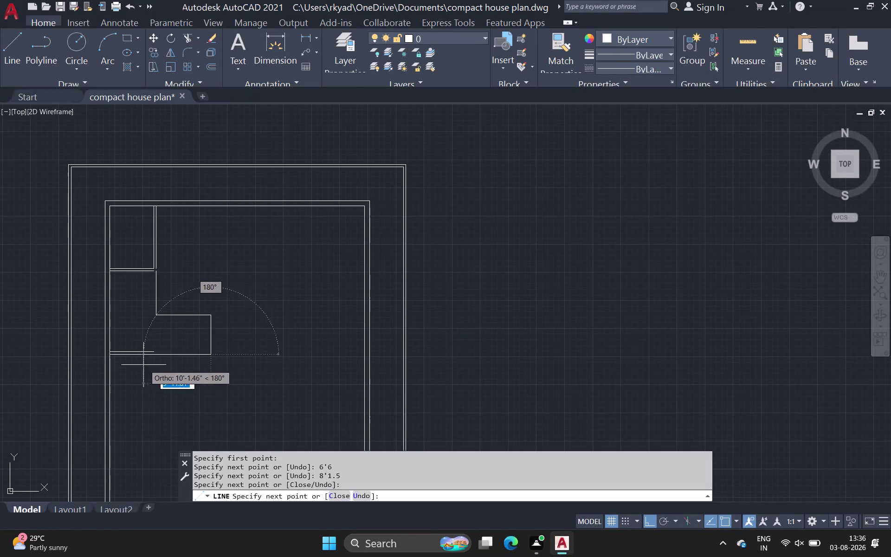
Finish the wall line below the L-shaped room, then cancel a second line started at the left wall.
click(152, 357)
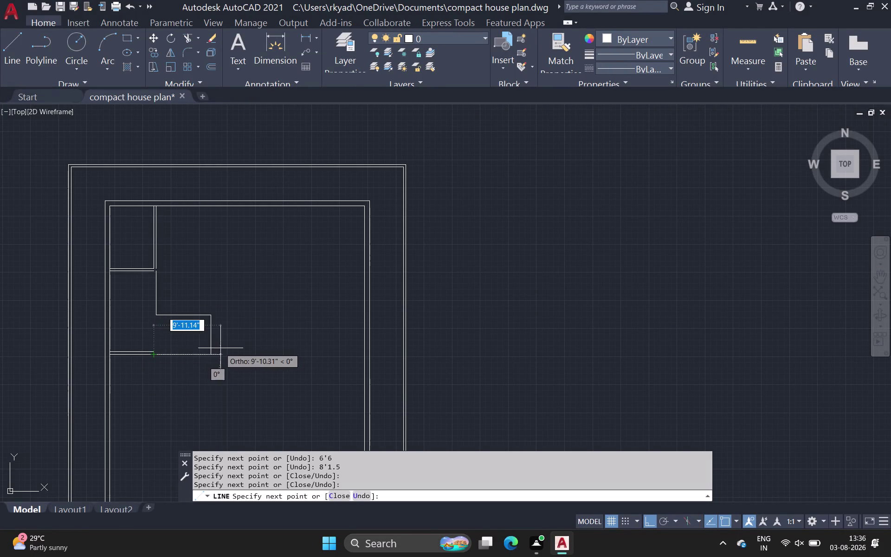
key(space)
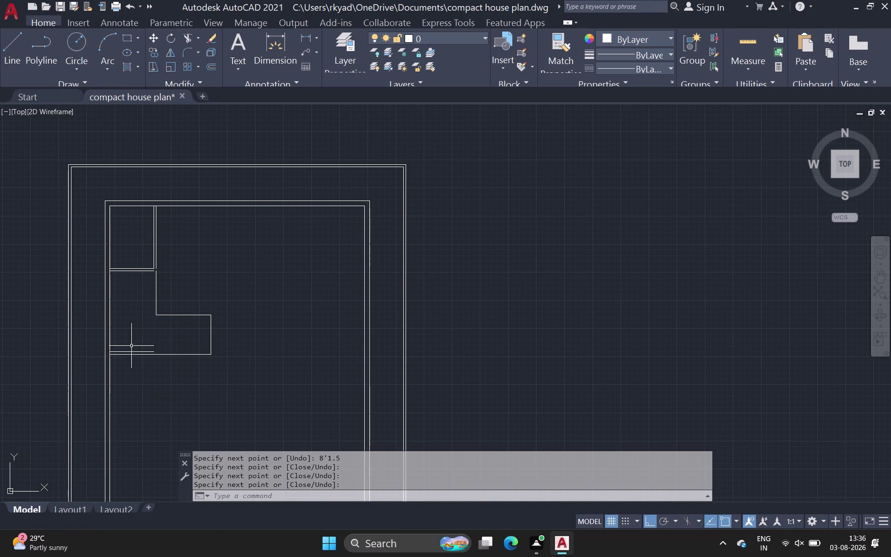
key(space)
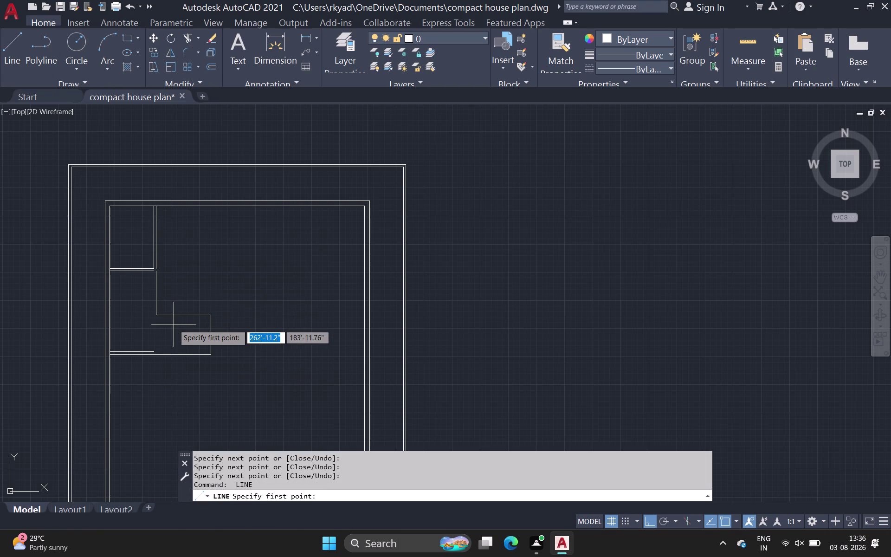
click(152, 349)
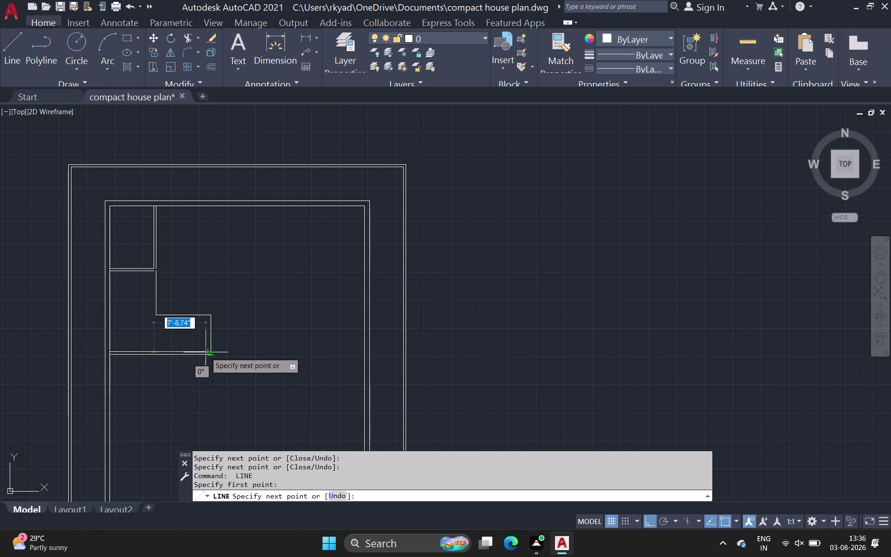
scroll(up, 3)
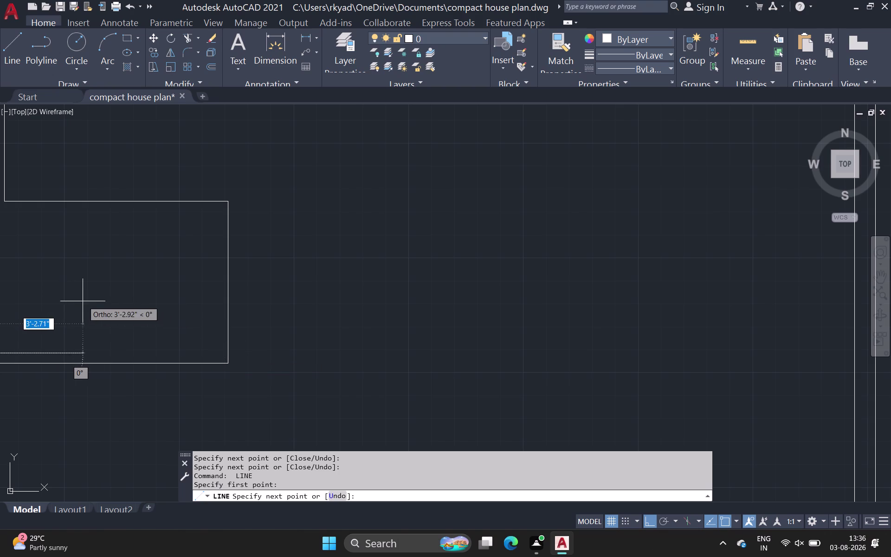
scroll(down, 3)
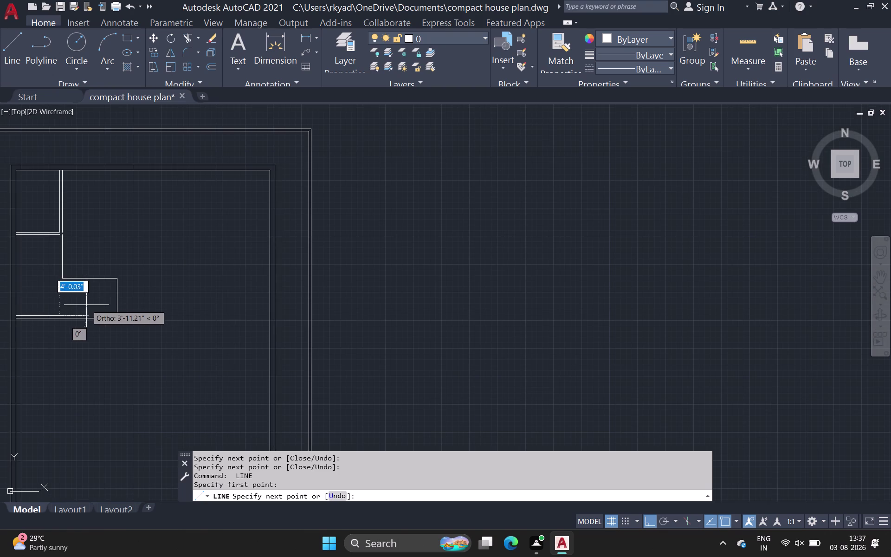
key(Escape)
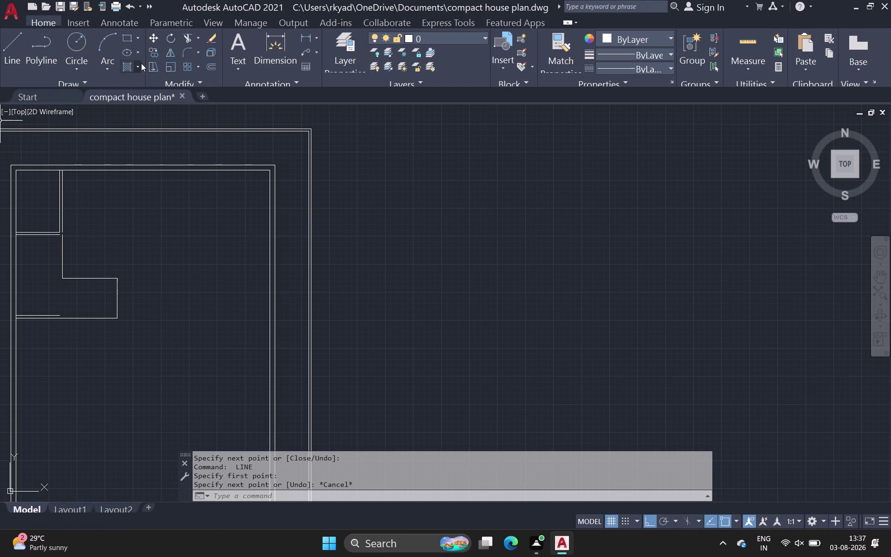
click(207, 65)
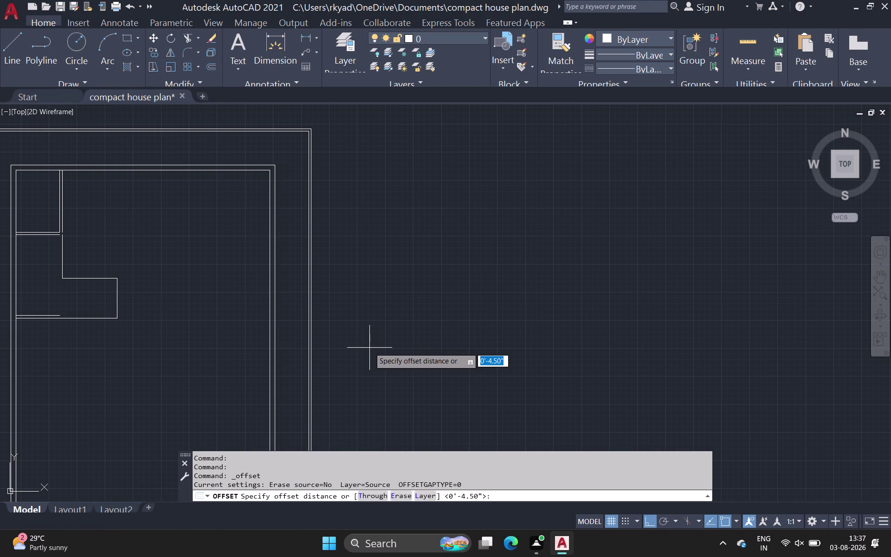
Offset the L-room's bottom and right edges by 9 inches, then undo both copies.
text(9)
key(space)
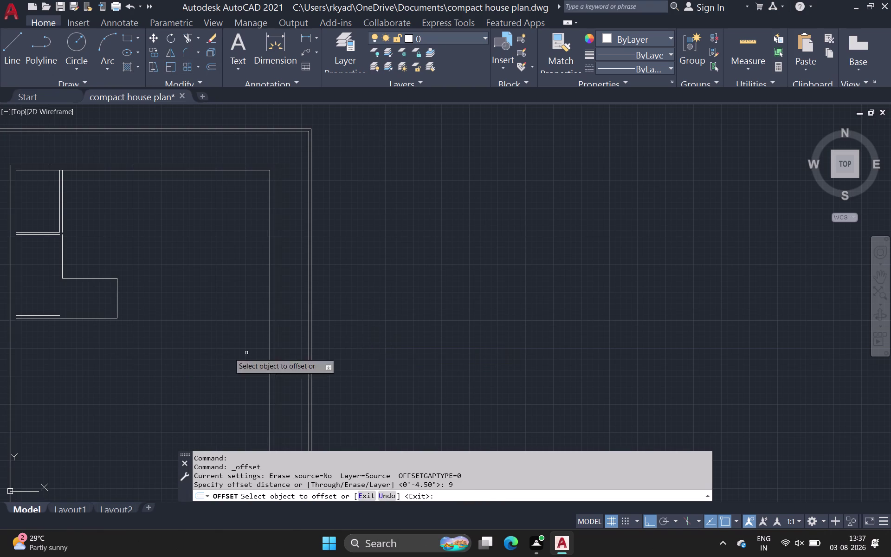
click(90, 318)
click(92, 310)
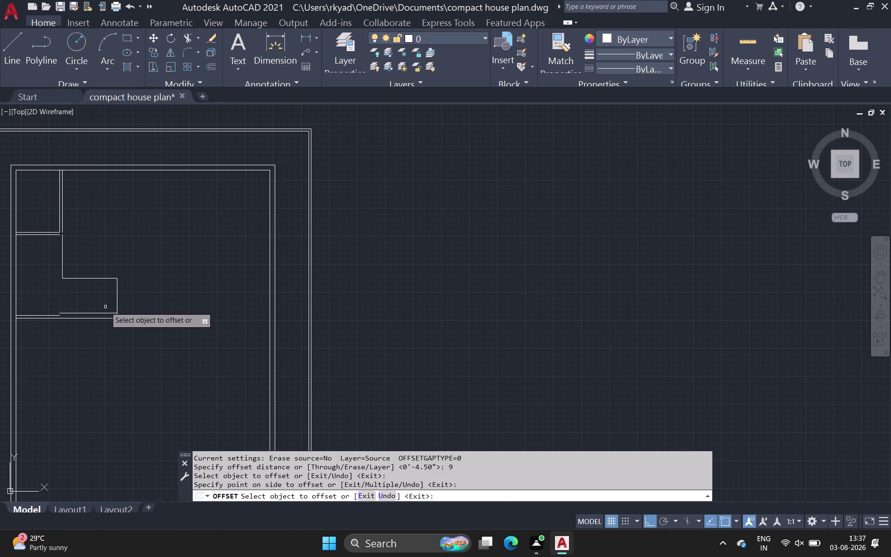
click(118, 296)
click(111, 297)
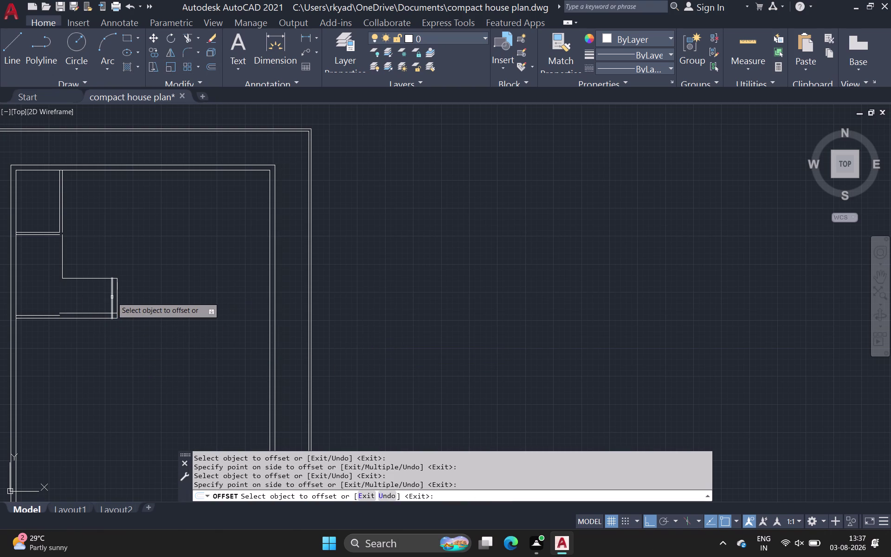
key(ctrl+z)
key(ctrl+z)
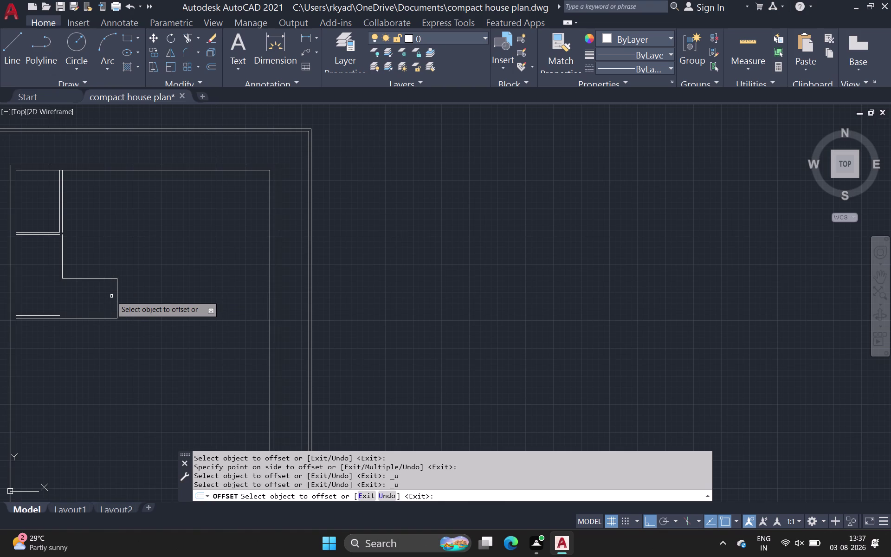
Offset the L-room's inner vertical, top, right and bottom edges and the short left line 9 inches.
click(63, 249)
click(71, 255)
click(76, 277)
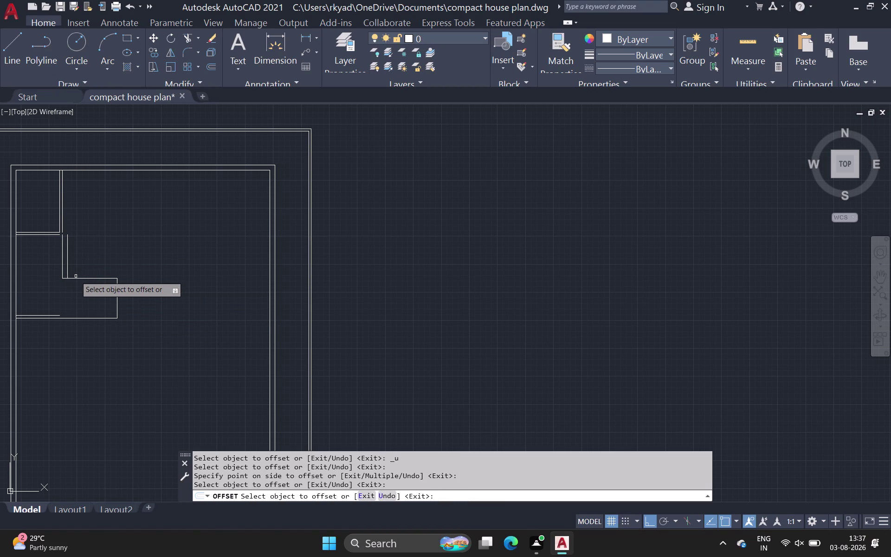
click(77, 278)
click(81, 269)
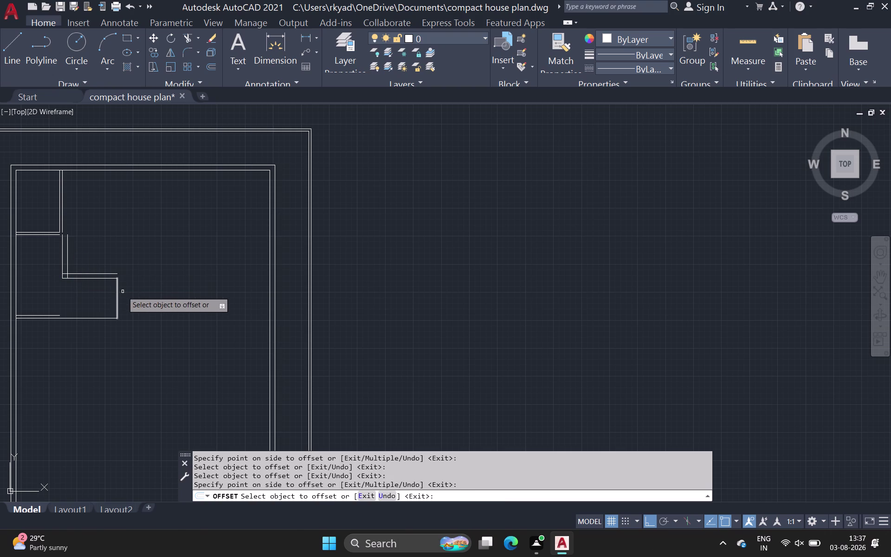
click(116, 293)
click(123, 293)
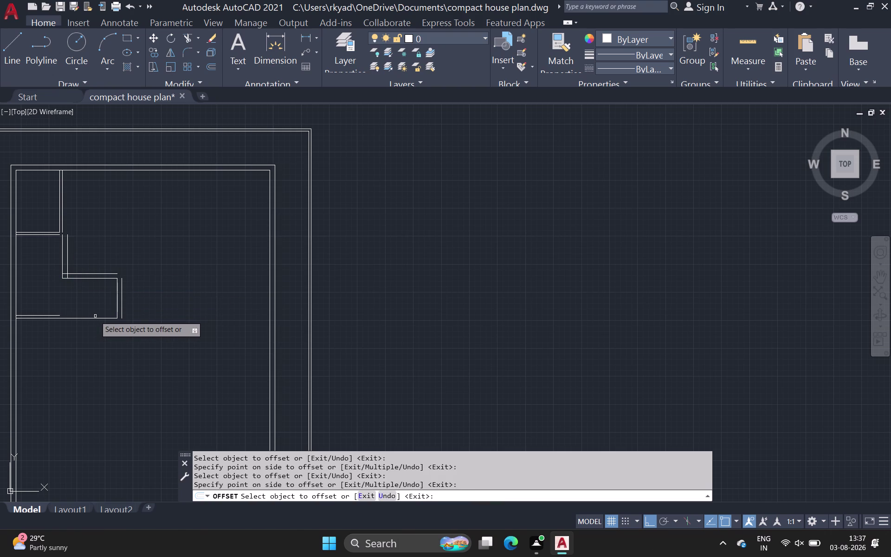
click(96, 317)
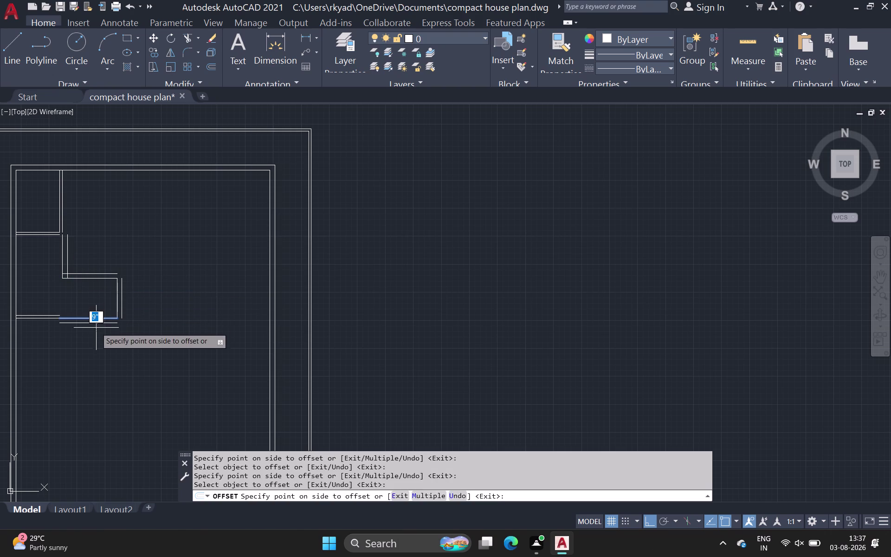
click(96, 329)
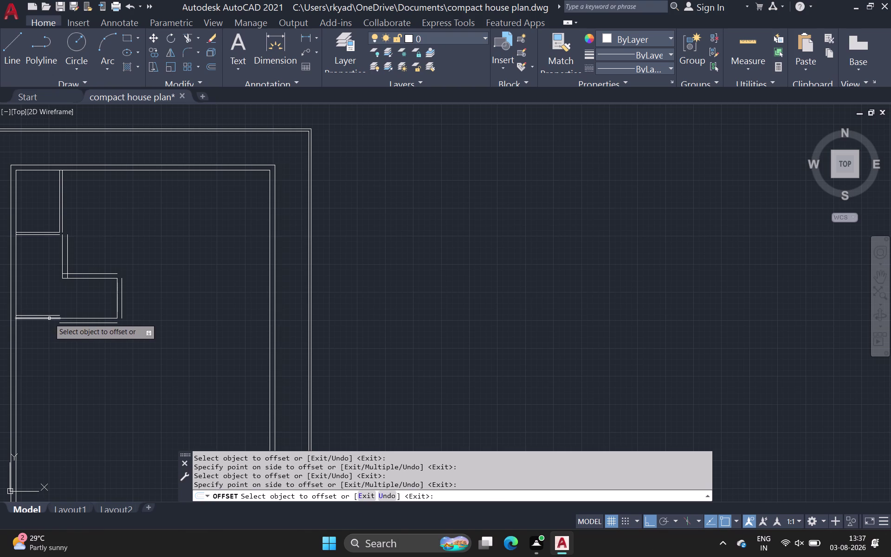
click(50, 318)
click(52, 328)
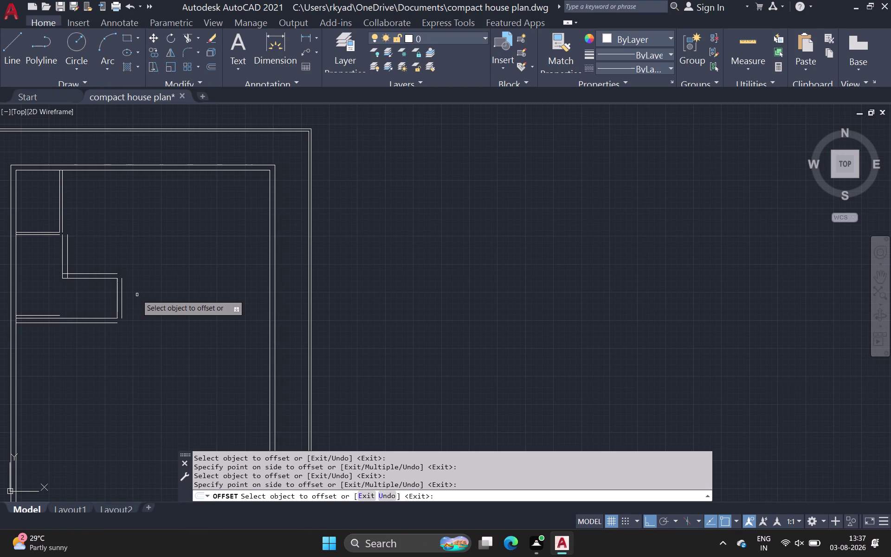
Copy the outer vertical wall line 6'6" to its right.
key(space)
key(space)
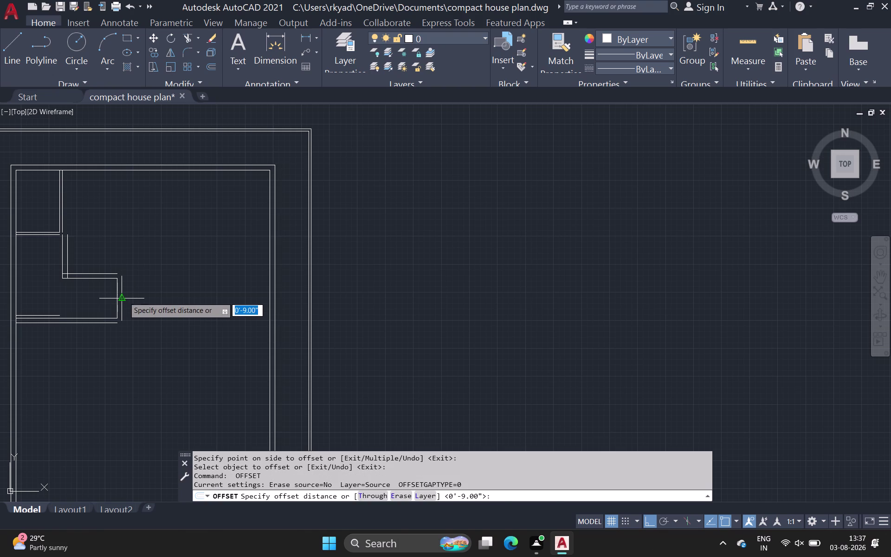
click(124, 296)
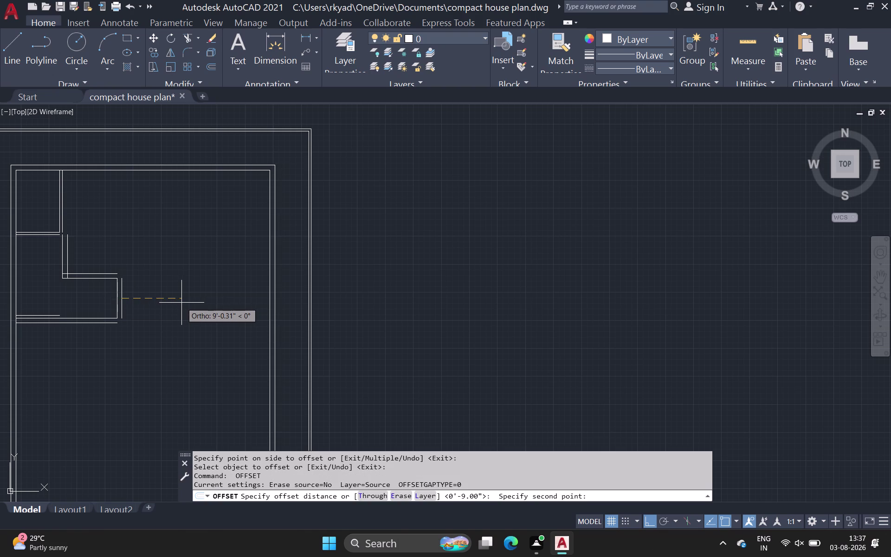
key(6)
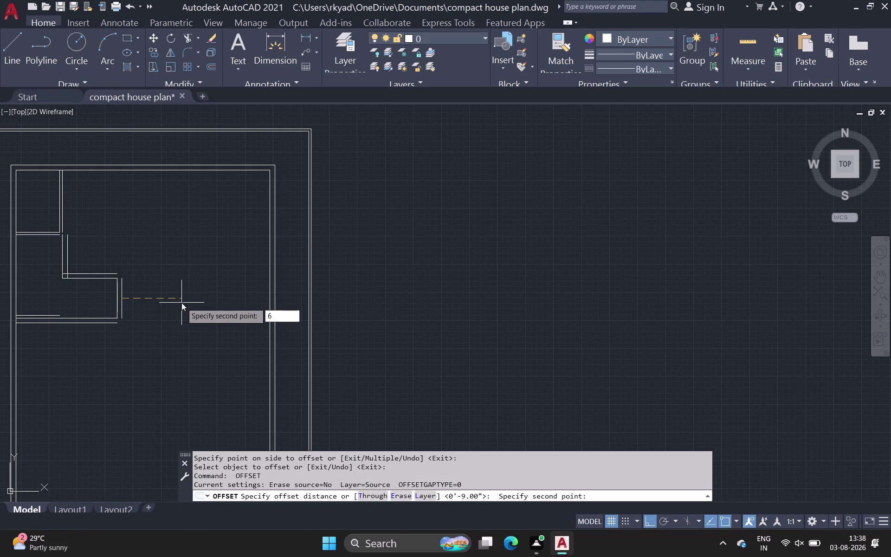
key(apostrophe)
key(6)
key(space)
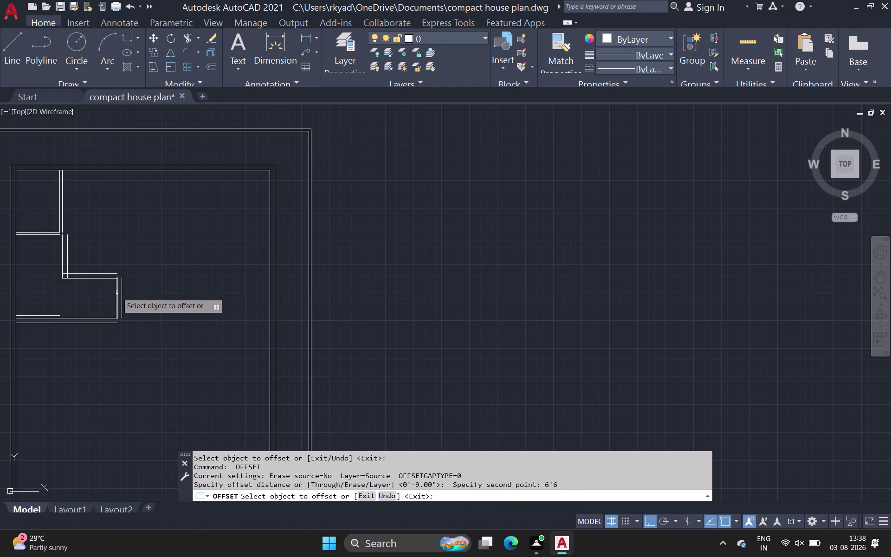
click(122, 291)
click(159, 304)
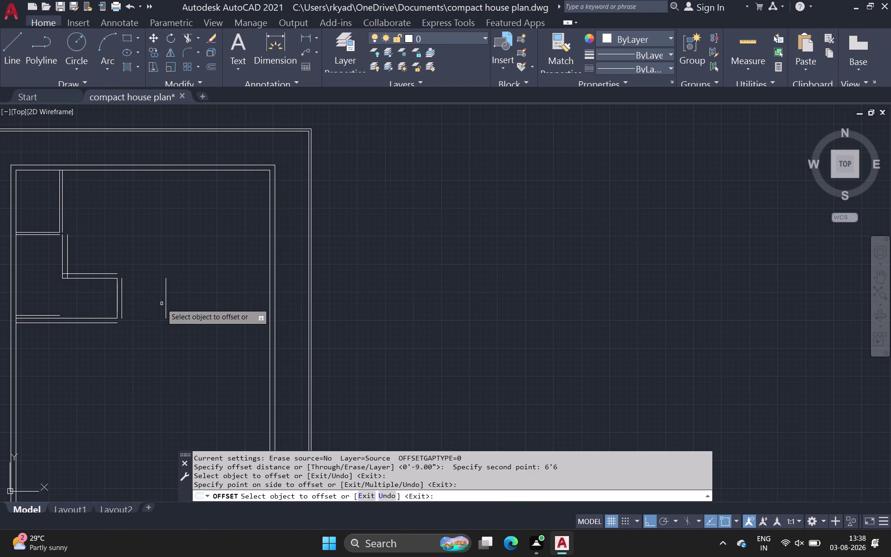
Restart the offset, accepting a distance measured from a point right of the new copy.
key(space)
key(space)
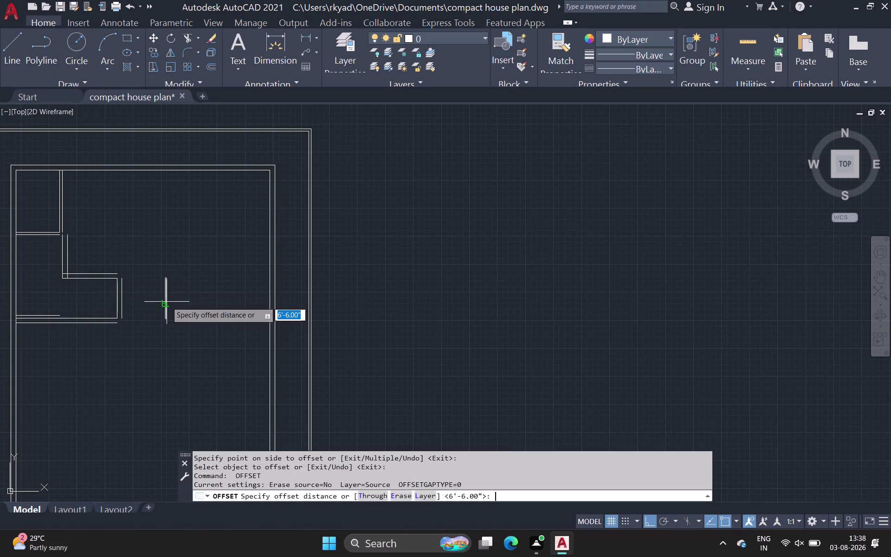
click(167, 301)
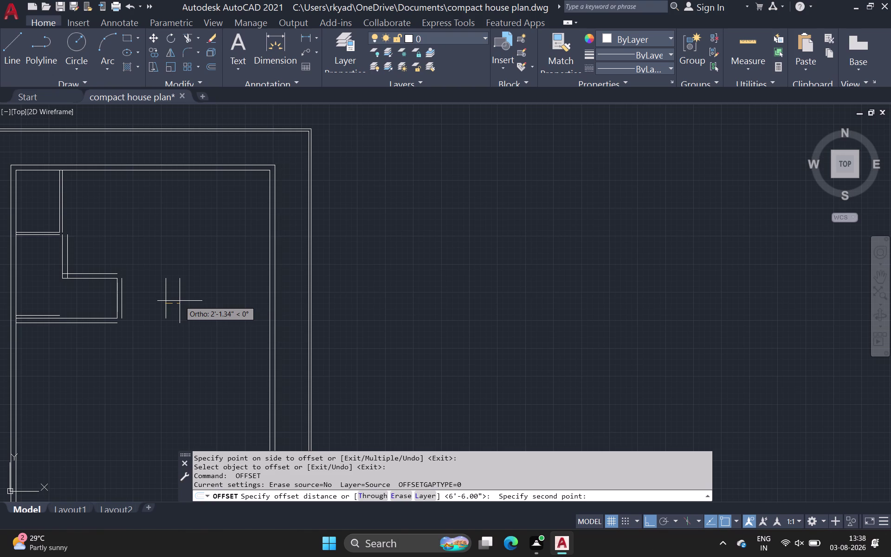
key(space)
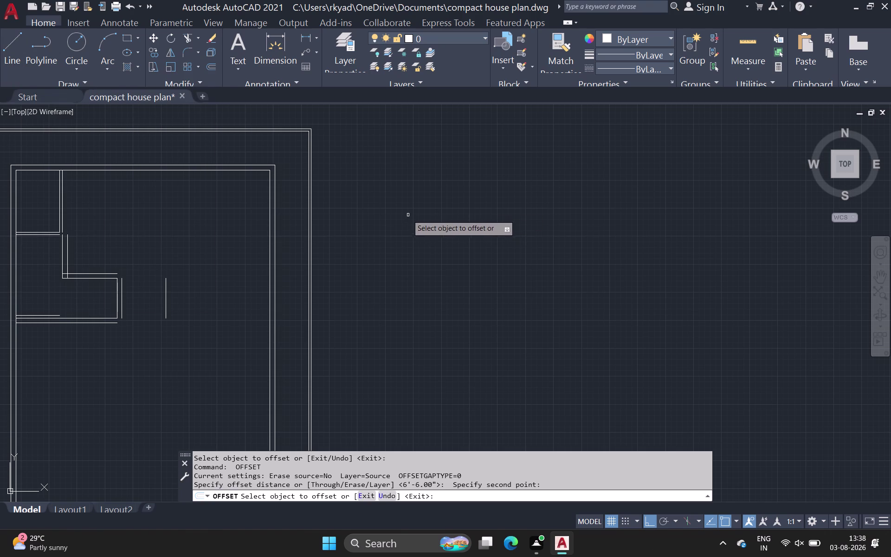
click(15, 56)
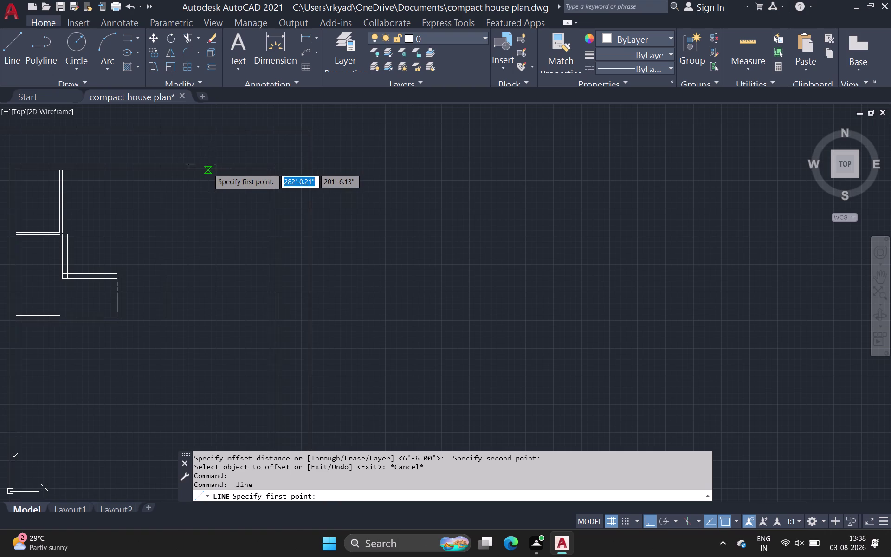
Draw a short horizontal wall line from the L wall's inner corner.
click(114, 275)
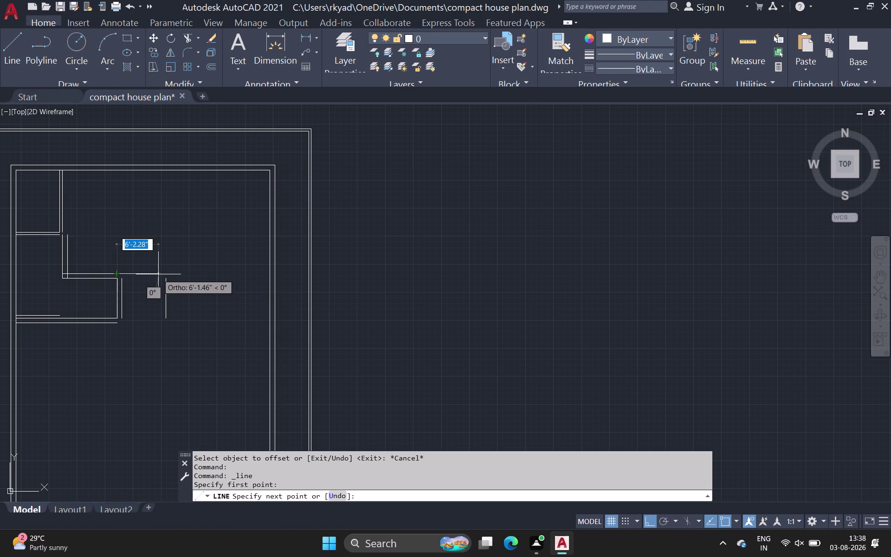
click(152, 276)
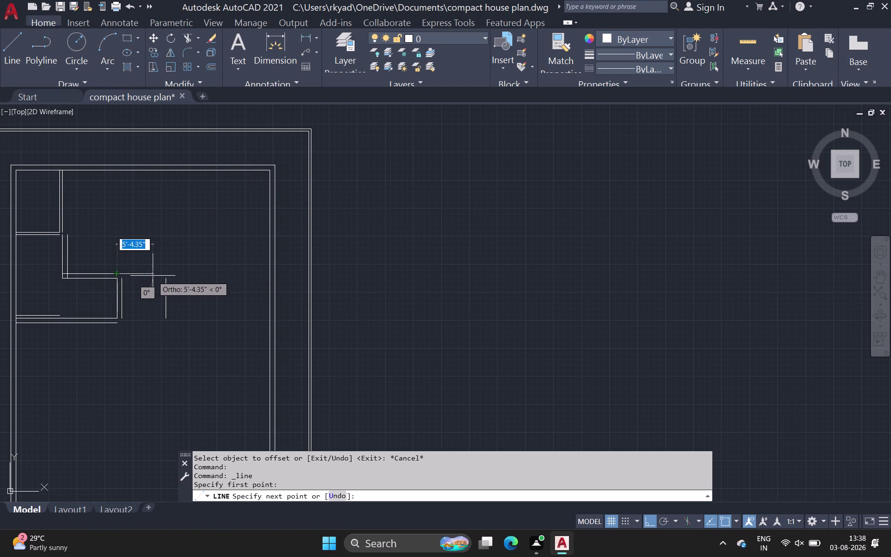
key(space)
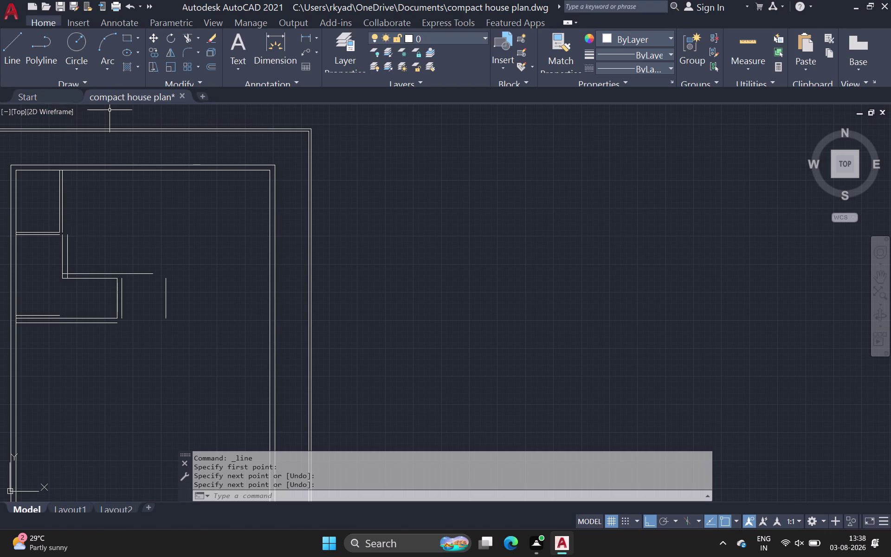
Draw a two-segment short line that closes the wall end.
click(16, 57)
scroll(up, 3)
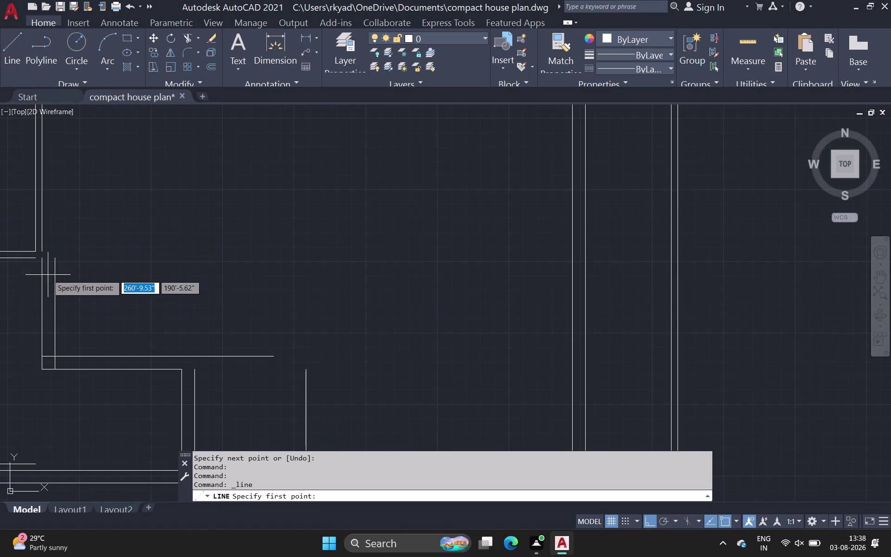
click(35, 250)
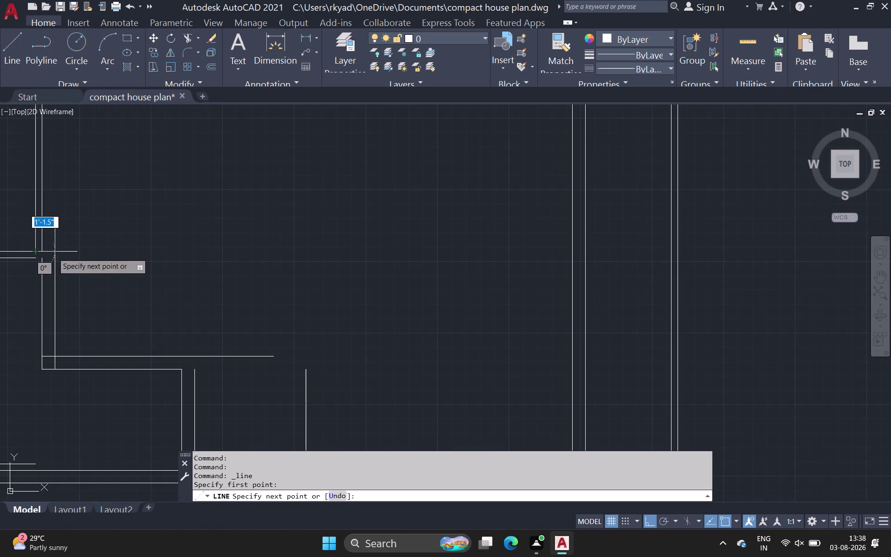
click(53, 253)
click(55, 269)
key(space)
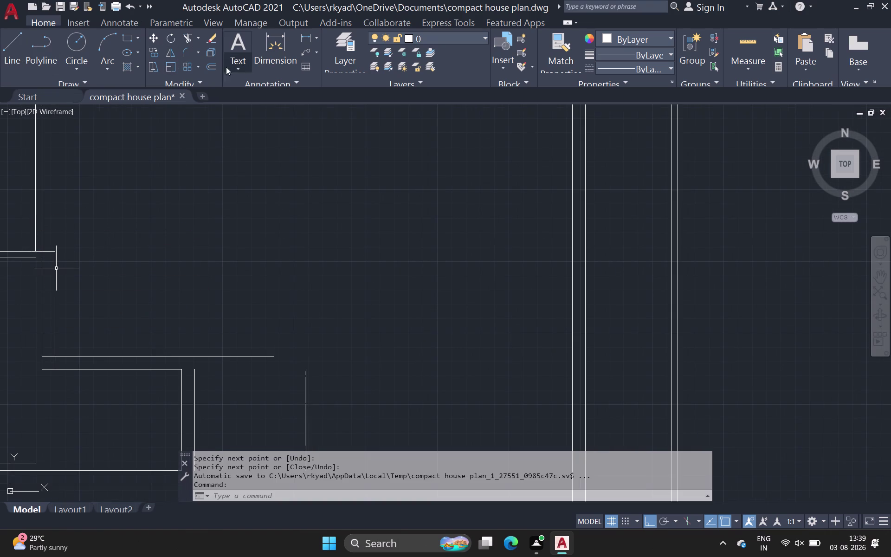
click(188, 51)
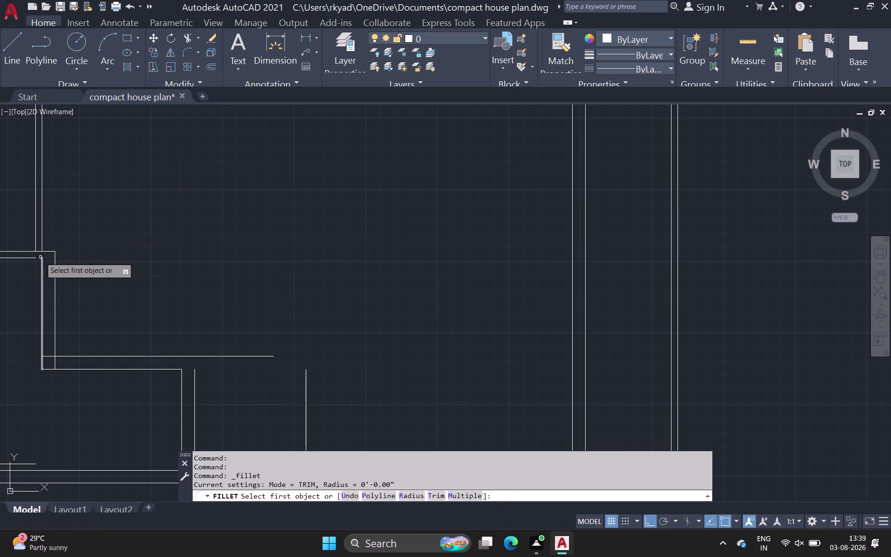
Fillet at radius 0 the wall-end corner and the lower vertical-horizontal wall corner.
click(41, 261)
click(31, 258)
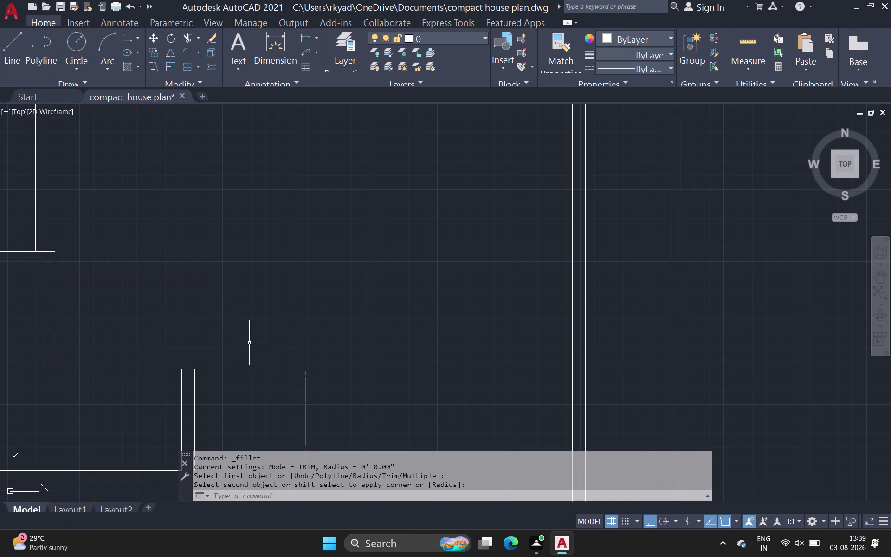
key(space)
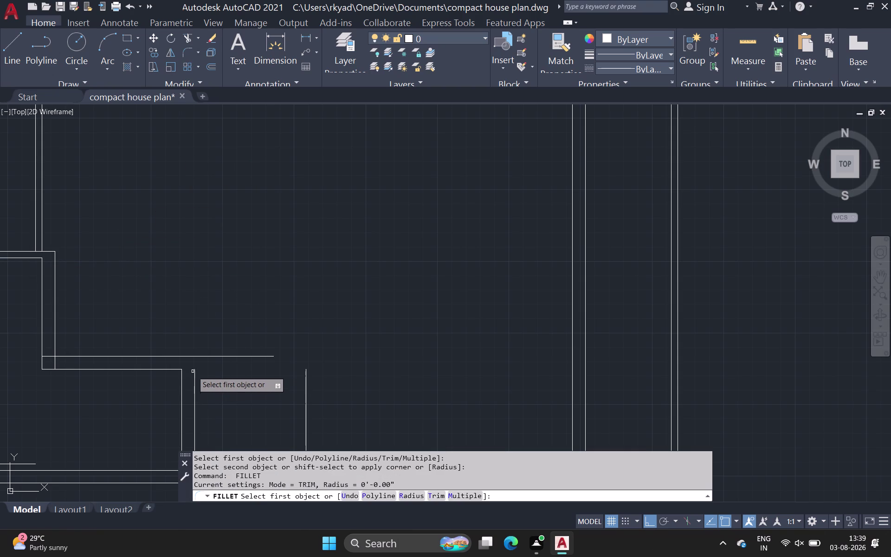
click(194, 371)
click(179, 367)
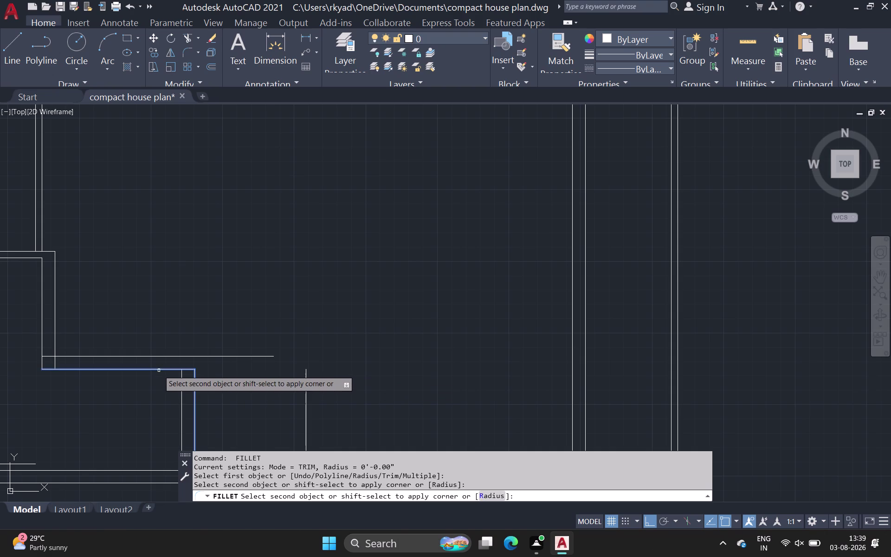
click(160, 369)
scroll(down, 3)
middle_drag(291, 386, 240, 321)
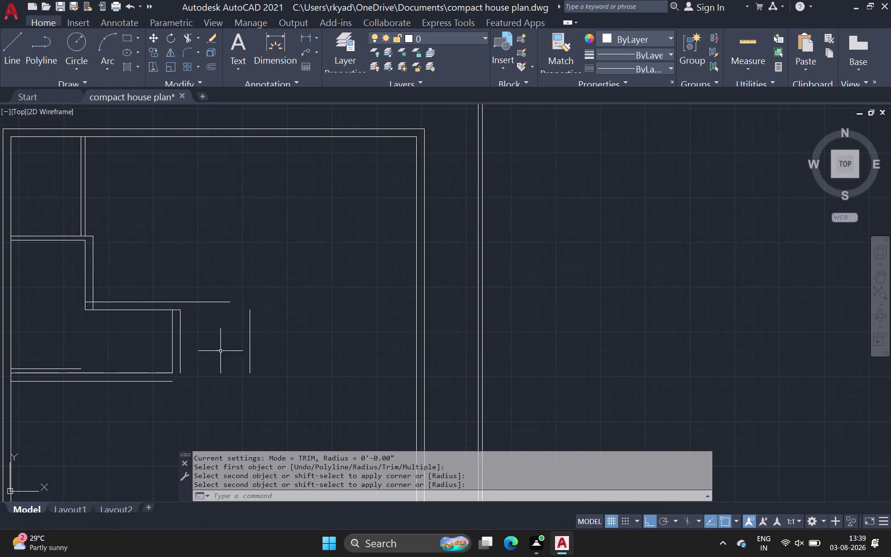
Fillet at radius 0 the inner partition, upper partition and bottom-right wall corners.
key(space)
click(171, 379)
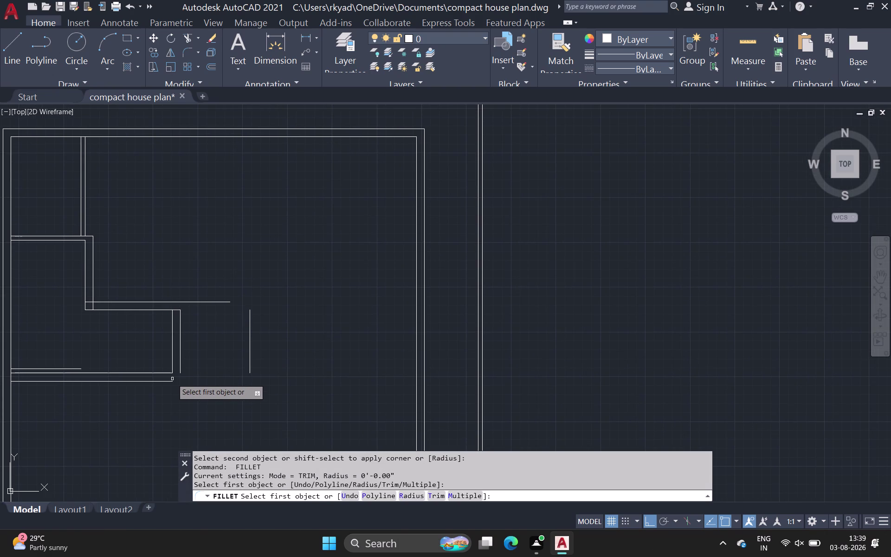
click(181, 371)
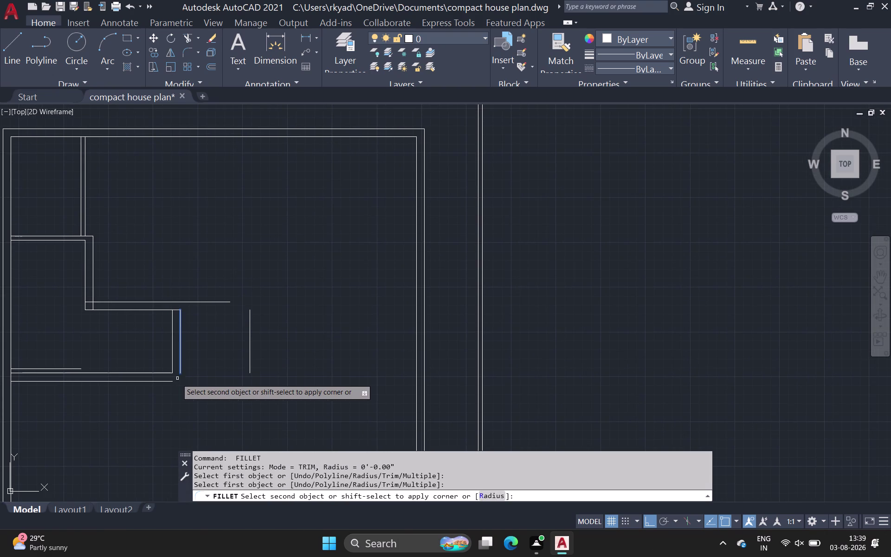
click(170, 382)
key(space)
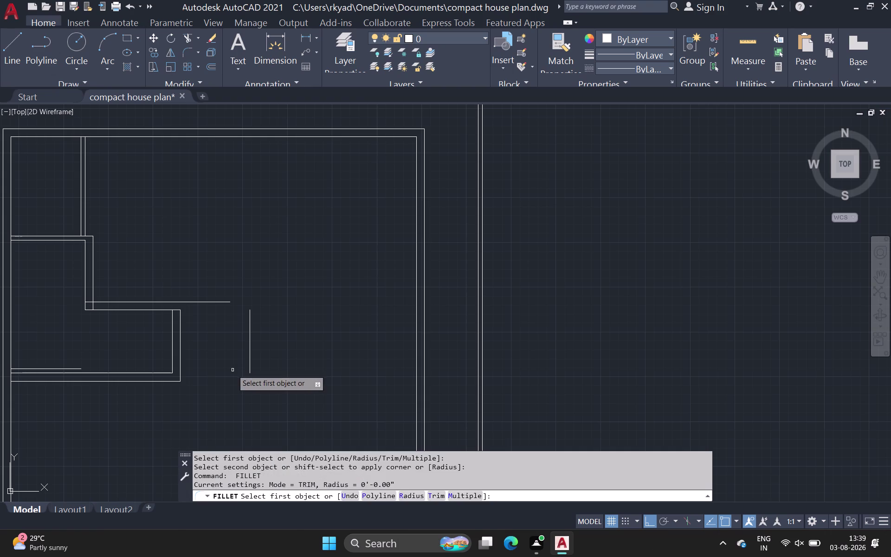
click(250, 328)
click(224, 303)
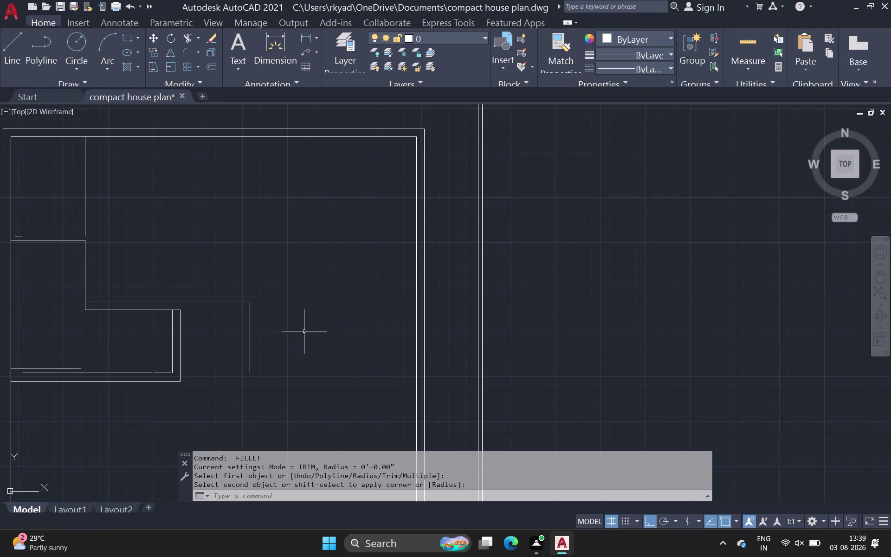
key(space)
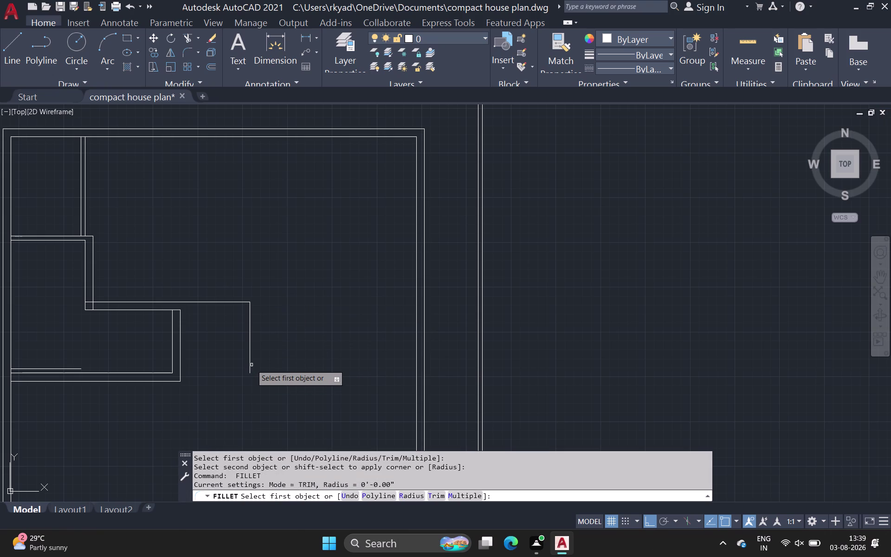
click(252, 364)
click(250, 367)
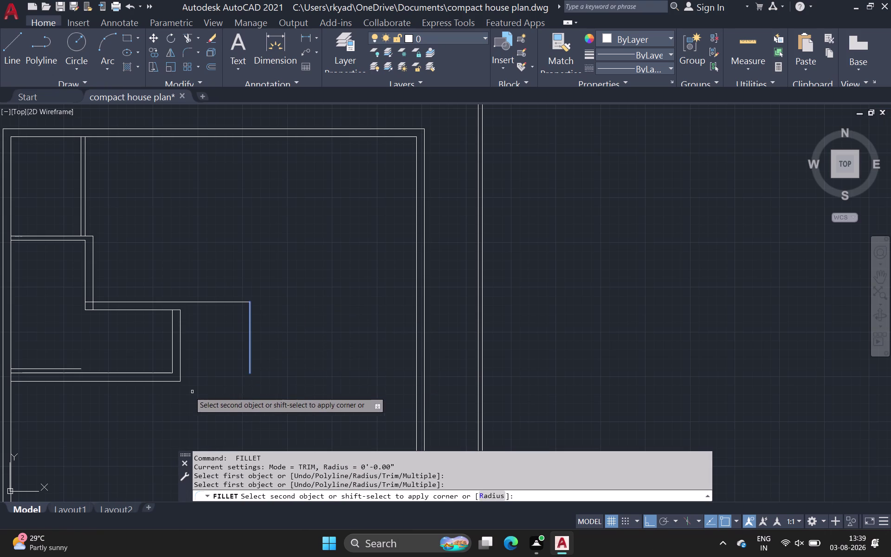
click(172, 379)
click(167, 382)
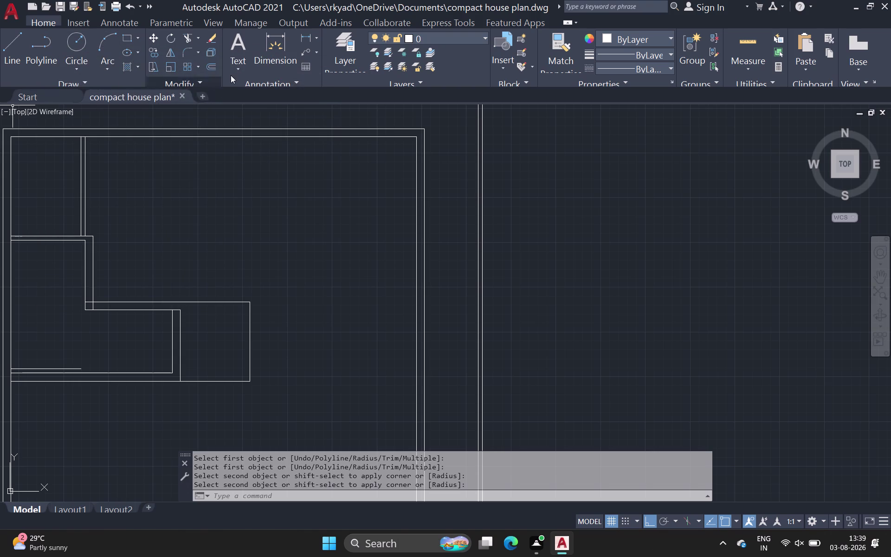
Begin an offset, picking the first distance point near the L-room's right wall.
click(212, 65)
scroll(up, 3)
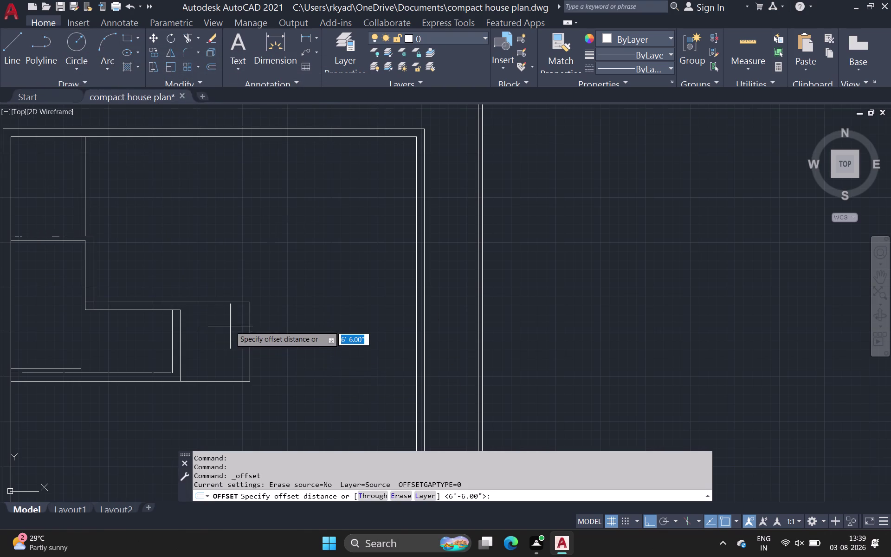
scroll(up, 3)
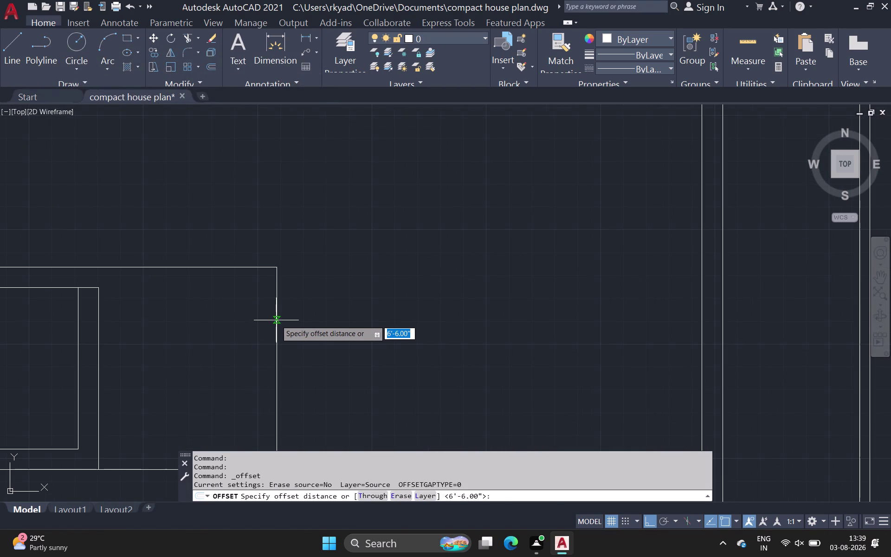
click(277, 320)
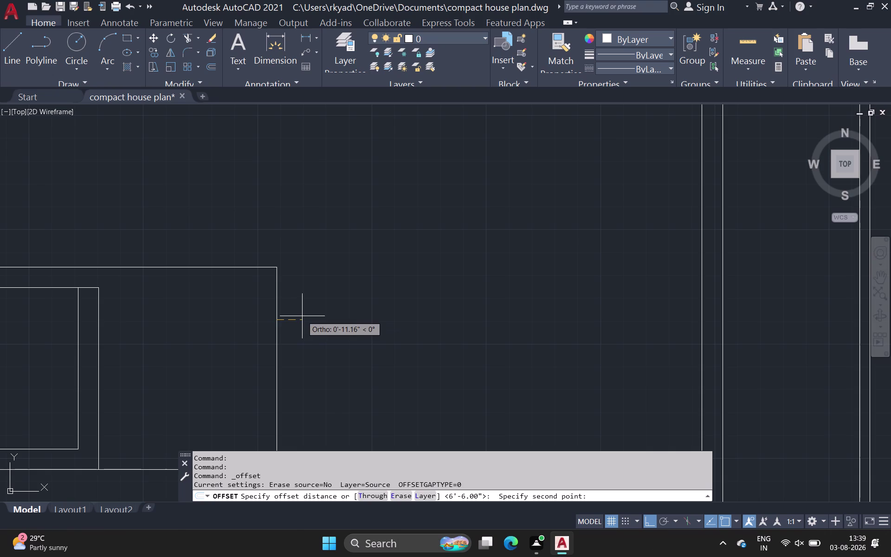